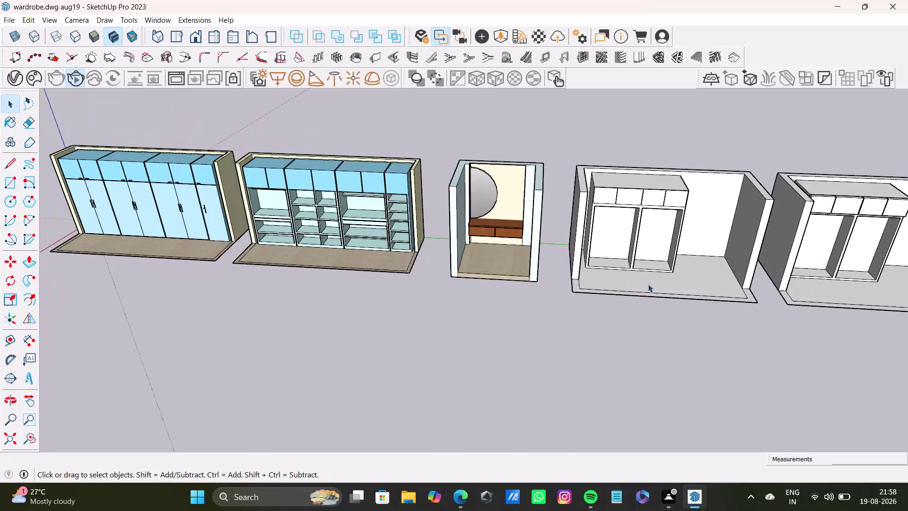
Orbit to a front view of the white wardrobe and start a rectangle in its left opening.
middle_drag(648, 283, 475, 259)
scroll(up, 3)
middle_drag(473, 236, 522, 325)
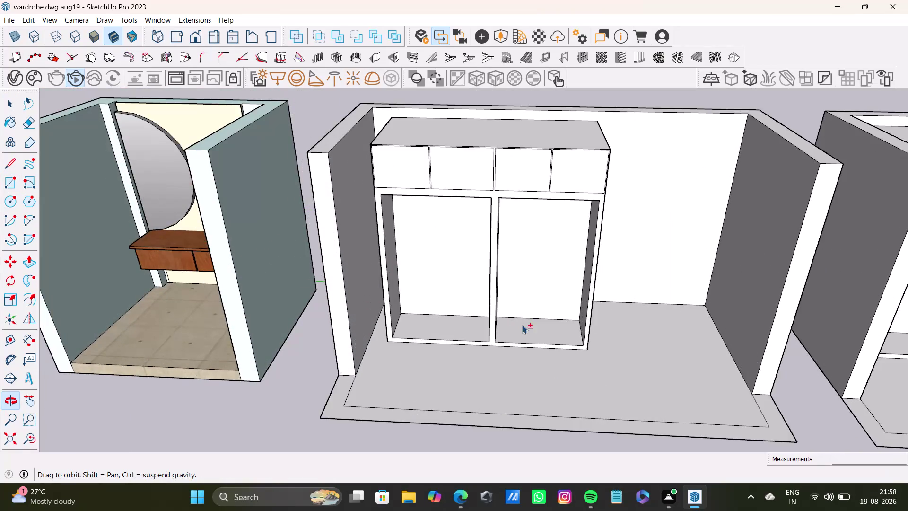
middle_drag(520, 312, 493, 261)
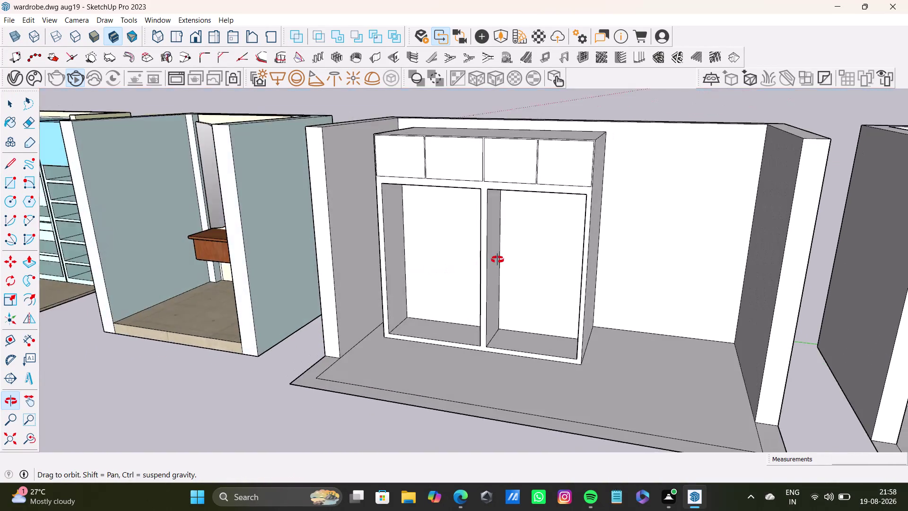
middle_drag(492, 261, 513, 254)
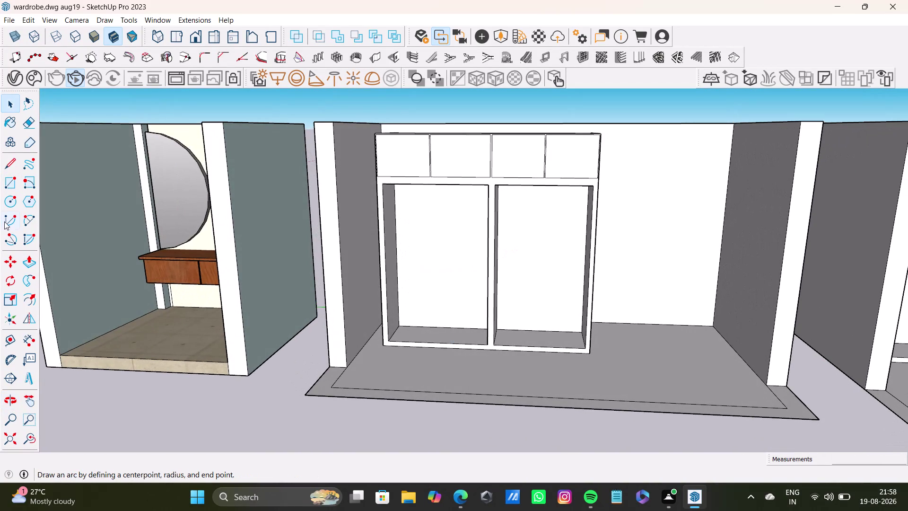
click(12, 182)
scroll(up, 3)
click(355, 178)
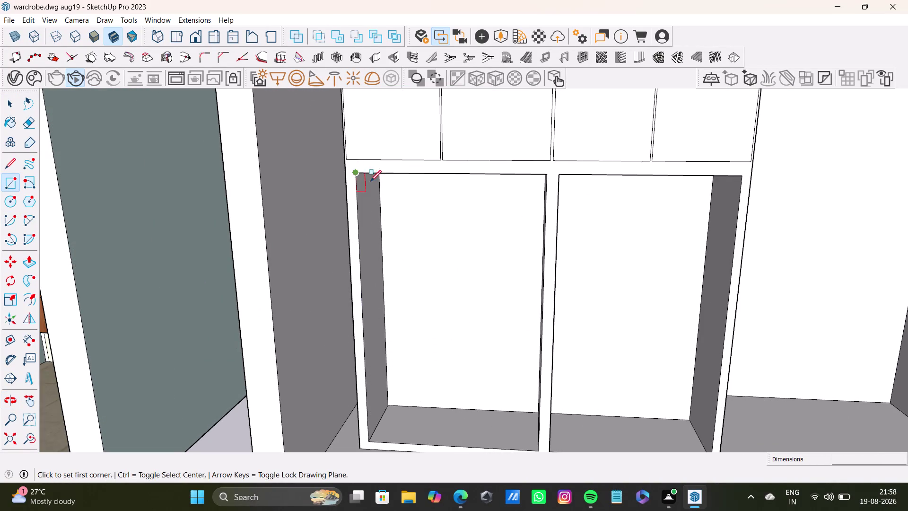
scroll(down, 3)
middle_drag(509, 374, 499, 309)
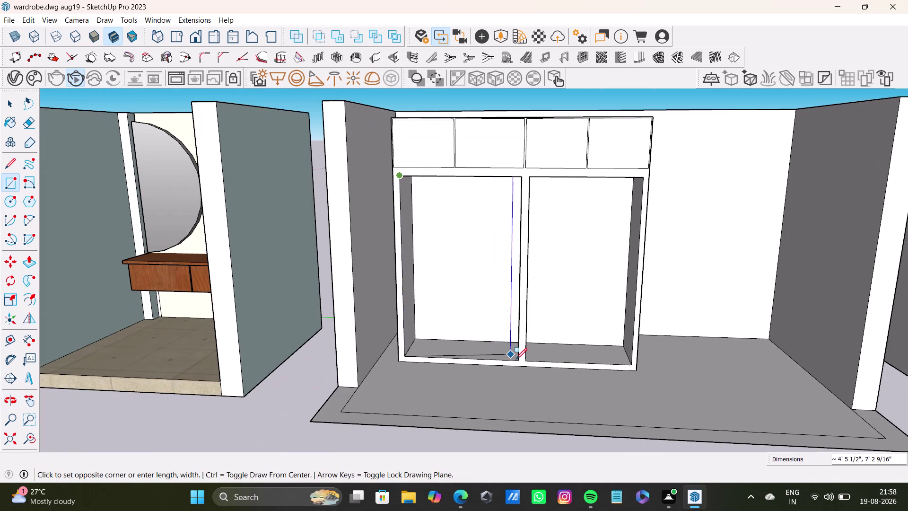
Cancel the rectangle and triple-click the wardrobe to select it with its alcove walls and floor.
key(space)
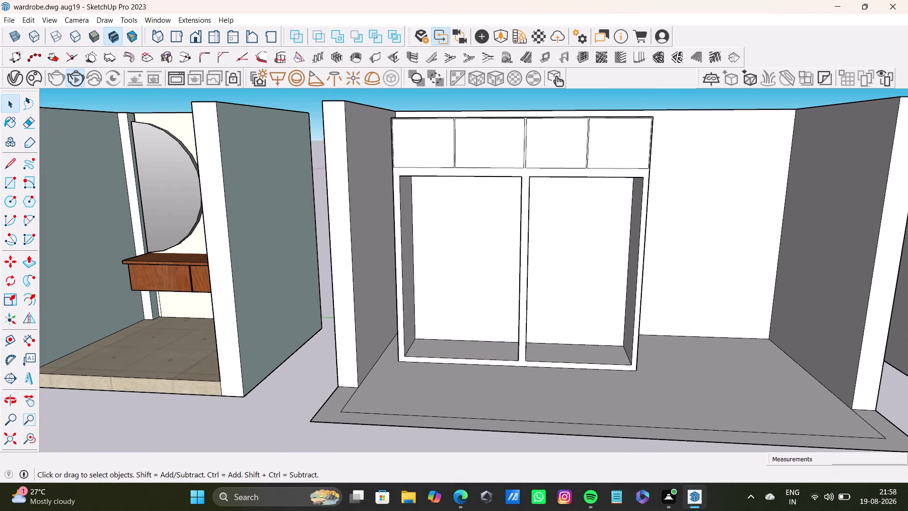
key(space)
triple_click(580, 232)
Clear the alcove selection, deselecting the back wall and surrounding faces.
triple_click(598, 261)
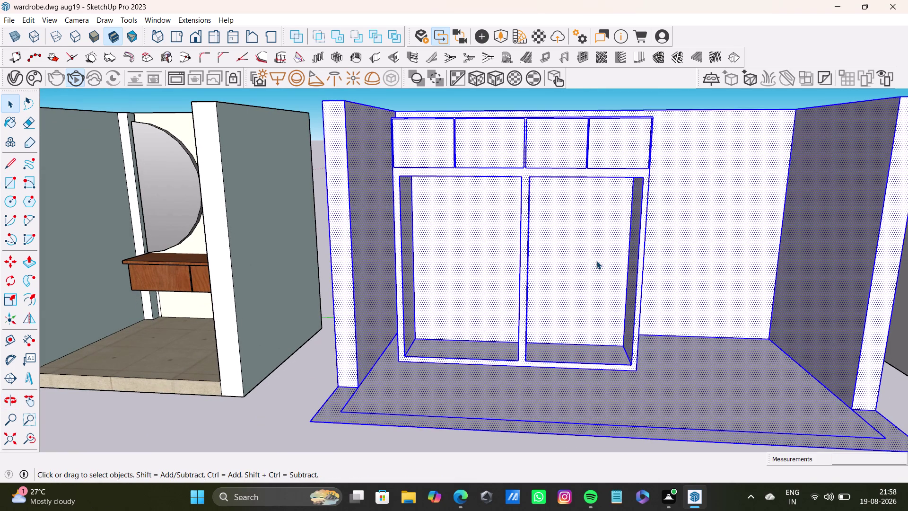
click(692, 261)
middle_drag(579, 255, 580, 256)
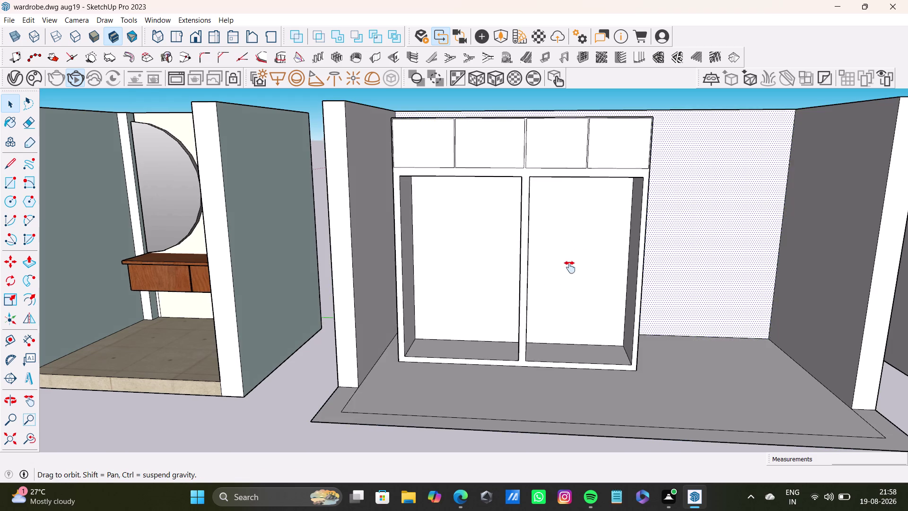
middle_drag(580, 256, 548, 302)
middle_drag(595, 267, 599, 354)
click(694, 262)
click(667, 204)
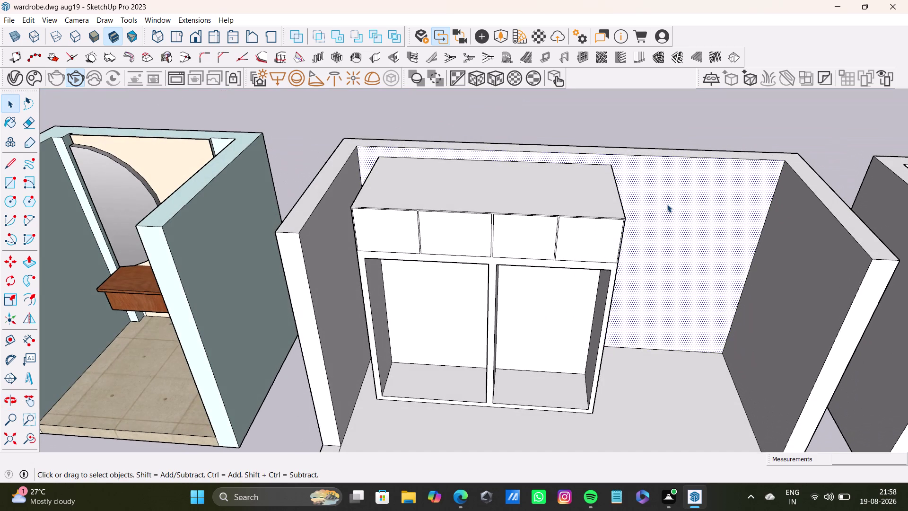
click(625, 200)
key(space)
click(652, 210)
drag(663, 271, 668, 272)
click(753, 264)
click(703, 144)
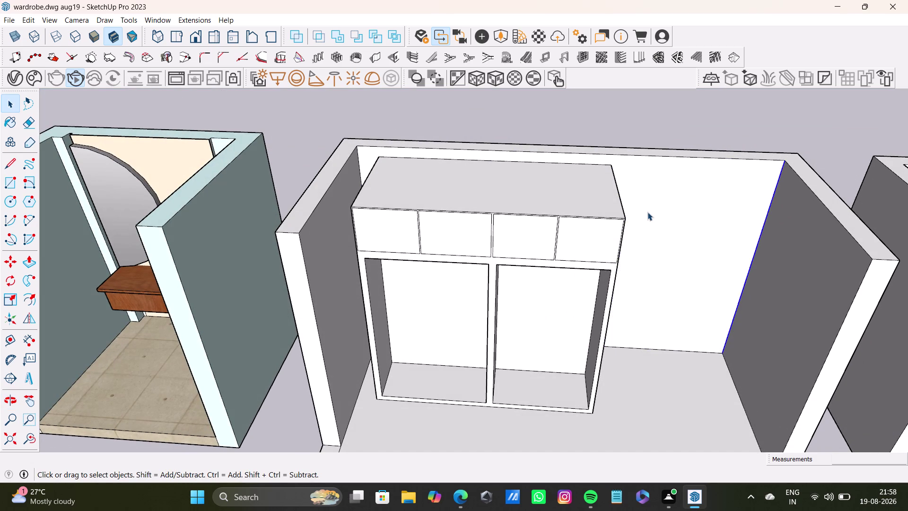
Select the wardrobe's drawer fronts and top, adding each one with Ctrl.
double_click(594, 223)
double_click(547, 232)
double_click(461, 229)
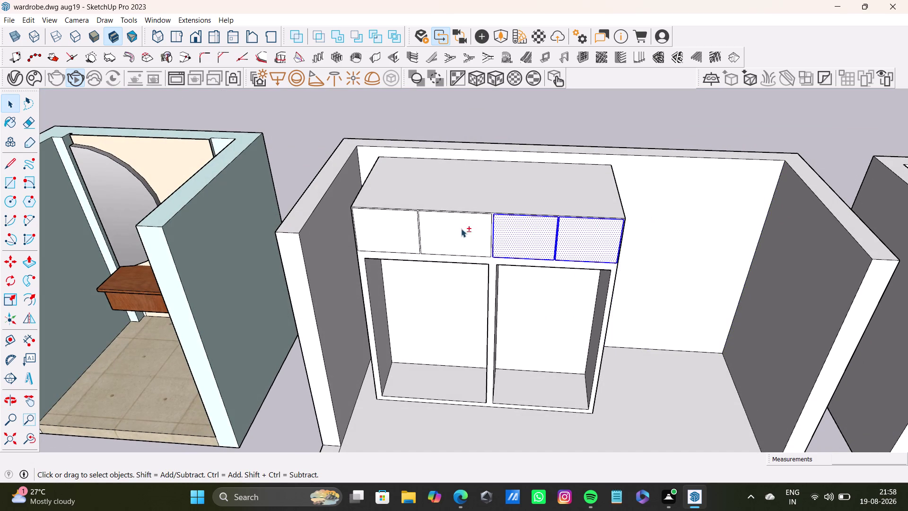
double_click(384, 222)
double_click(438, 192)
double_click(395, 231)
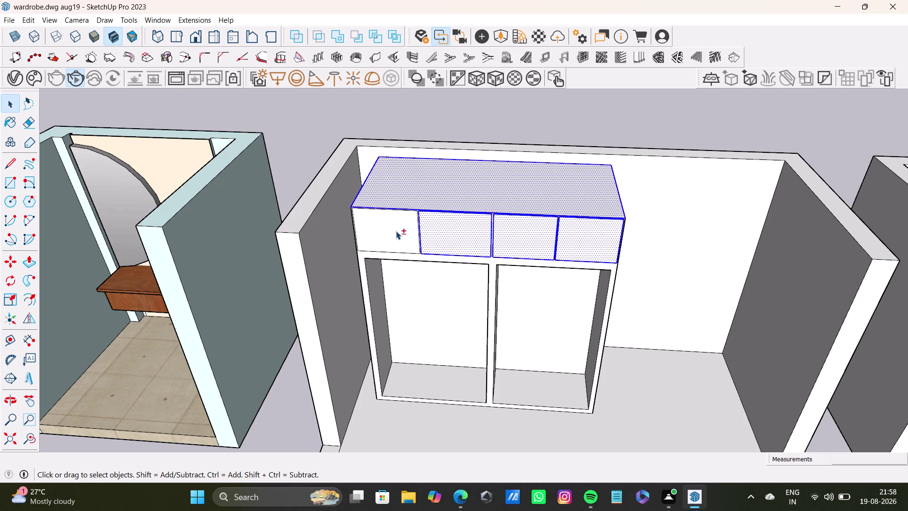
double_click(496, 267)
Add the right opening's faces and the left opening's back panel and bottom.
scroll(up, 3)
middle_drag(567, 377, 565, 313)
click(535, 234)
click(529, 327)
click(353, 228)
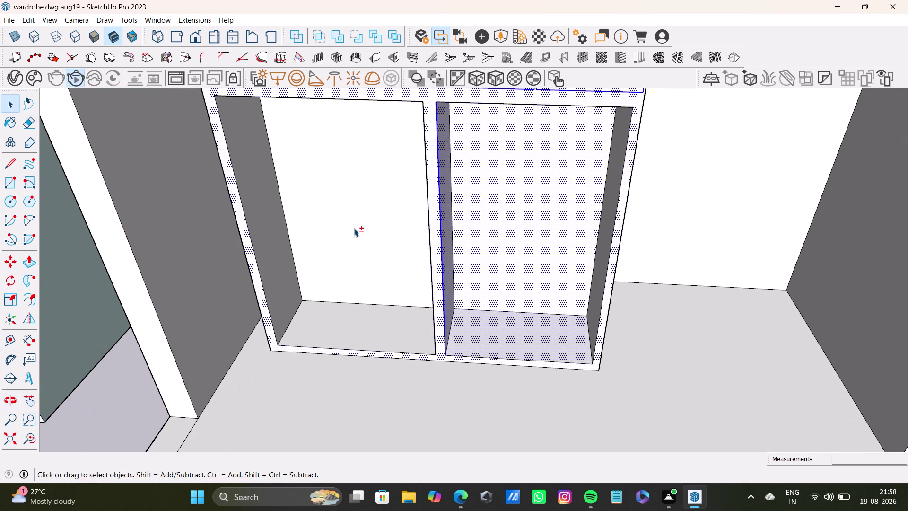
click(368, 309)
click(266, 277)
click(279, 272)
double_click(279, 272)
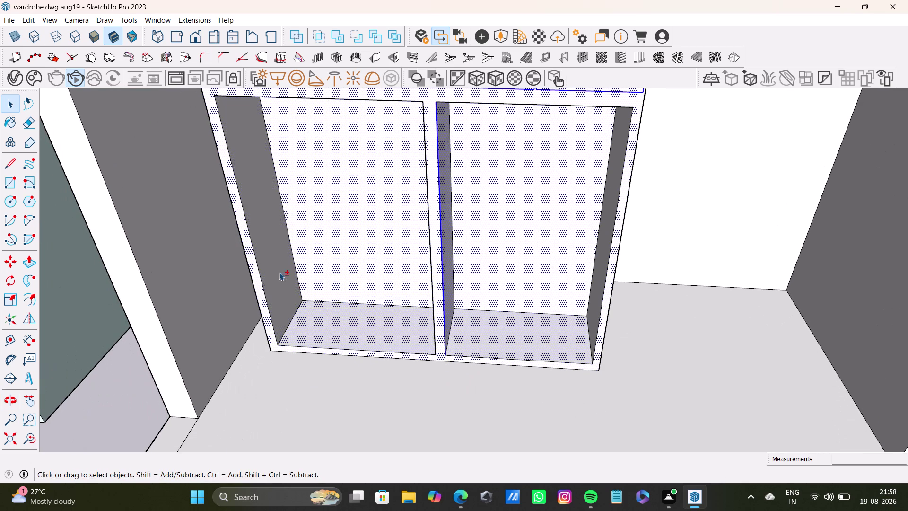
Add the openings' inner side faces and the front frame faces.
middle_drag(440, 301, 405, 358)
middle_drag(408, 353, 555, 304)
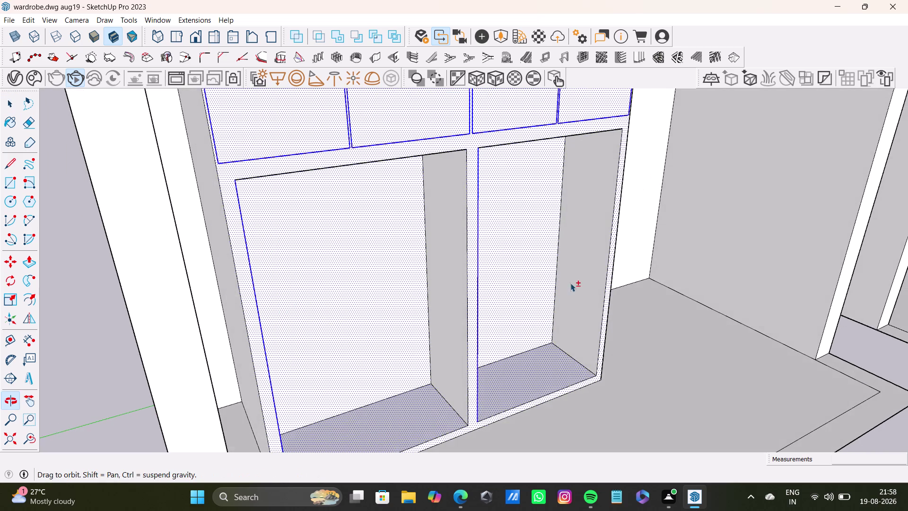
double_click(577, 269)
double_click(455, 293)
middle_drag(502, 363, 471, 299)
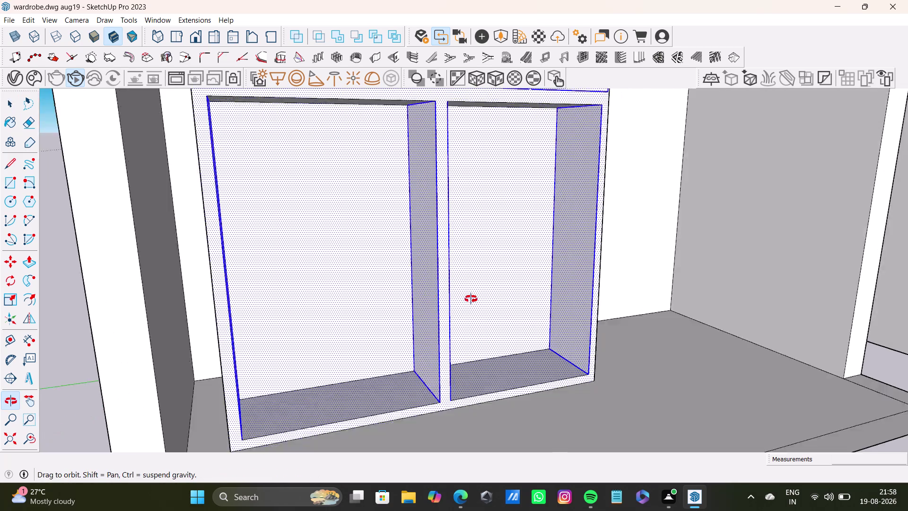
middle_drag(472, 299, 469, 291)
double_click(450, 382)
double_click(449, 379)
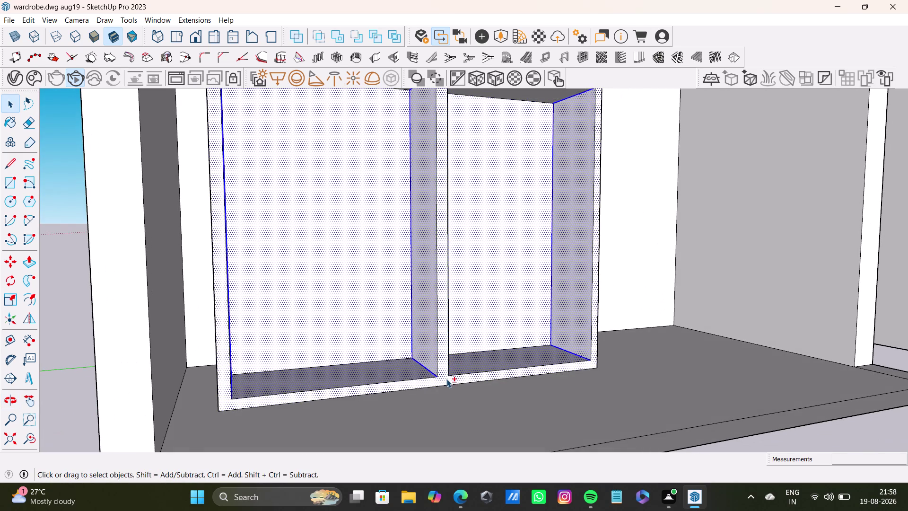
Add the loft compartment faces on top and the wardrobe's side panel.
scroll(down, 3)
middle_drag(484, 303, 499, 385)
middle_drag(496, 368, 406, 449)
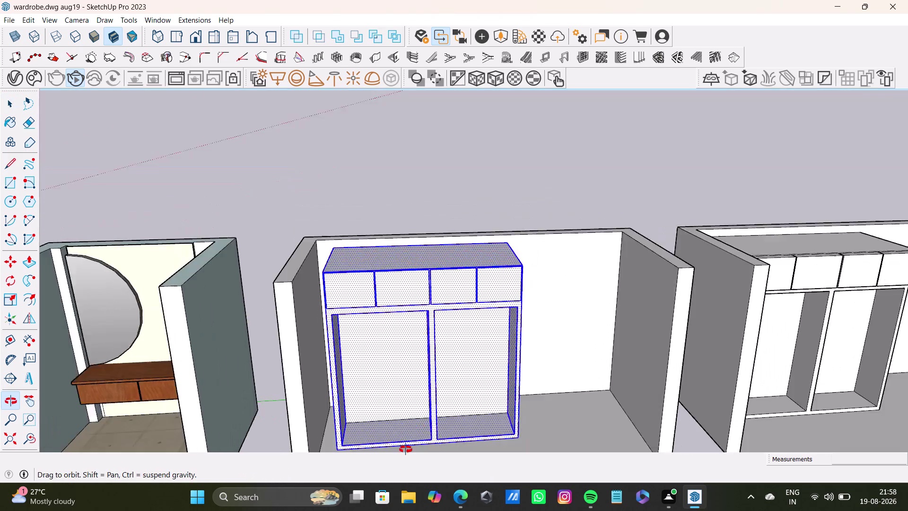
middle_drag(406, 449, 405, 450)
scroll(up, 3)
middle_drag(360, 363, 535, 352)
scroll(up, 3)
middle_drag(463, 339, 440, 410)
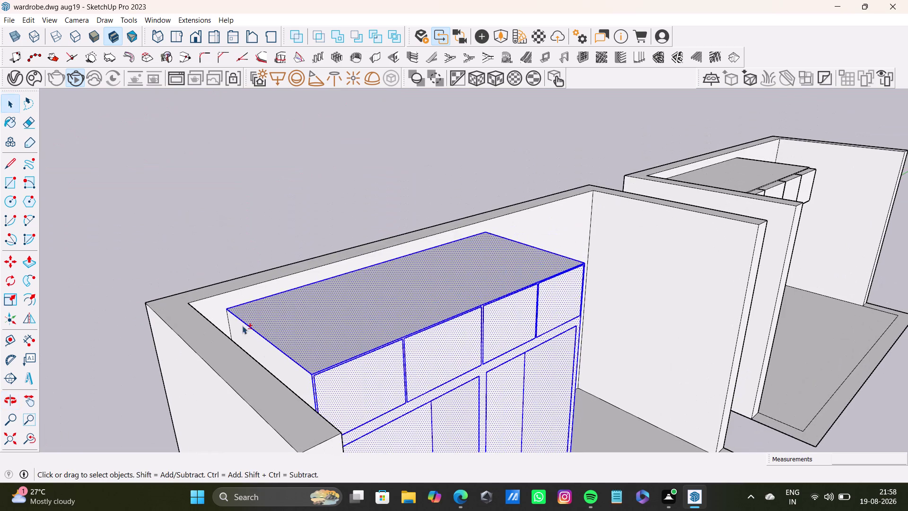
double_click(264, 349)
double_click(294, 372)
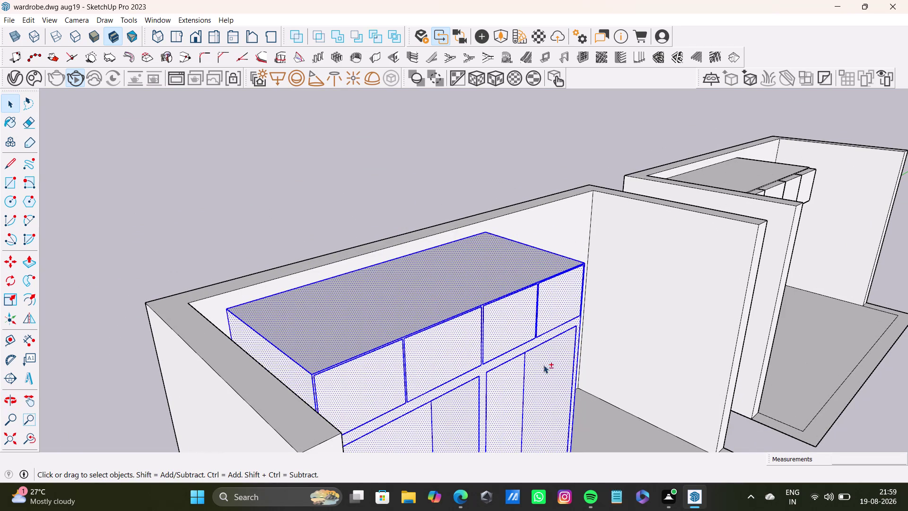
middle_drag(562, 358, 274, 357)
middle_drag(396, 336, 378, 351)
double_click(322, 293)
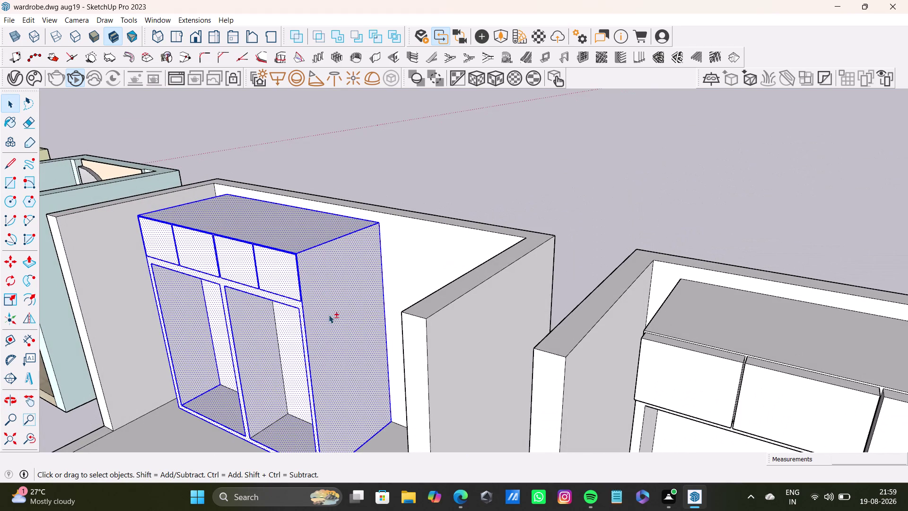